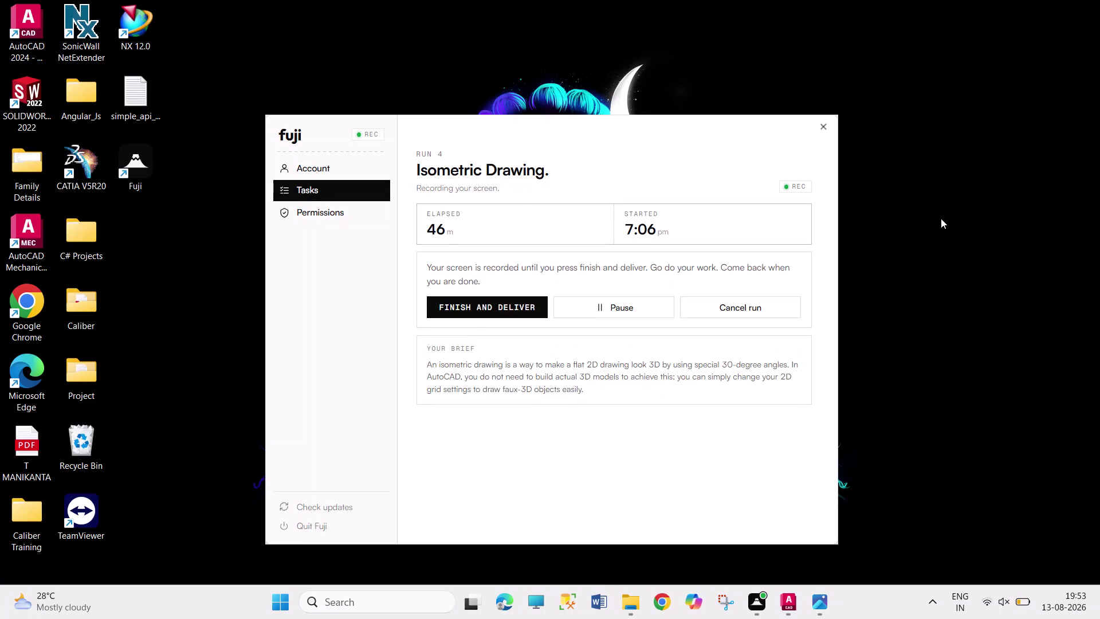
Work through the Fuji panel's context menus, then switch back to the AutoCAD bracket drawing.
click(959, 289)
right_click(950, 206)
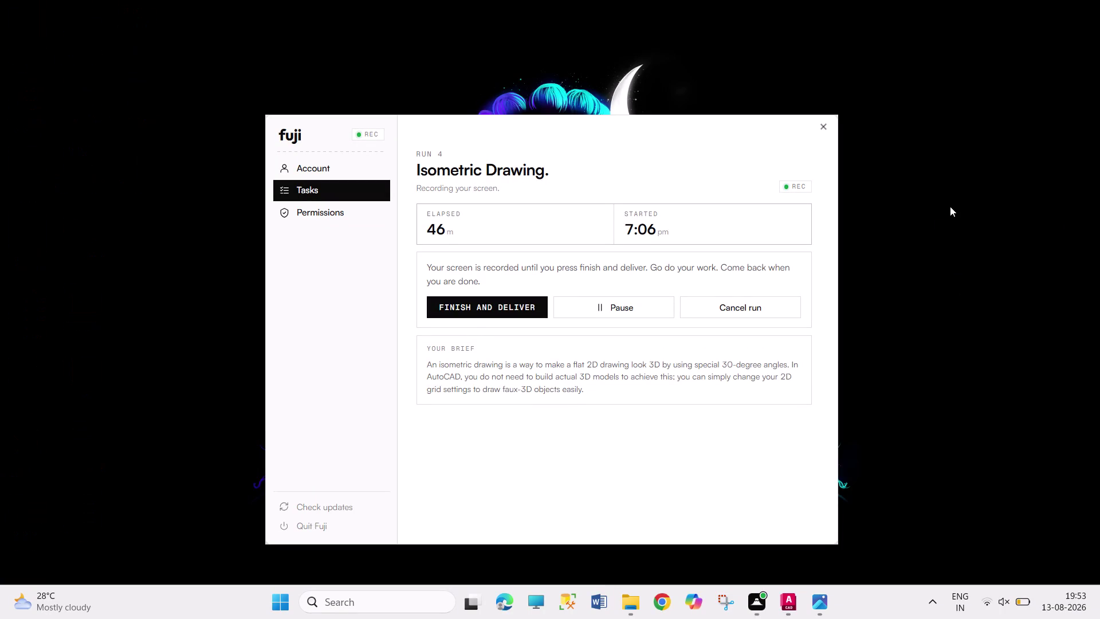
click(963, 266)
right_click(934, 181)
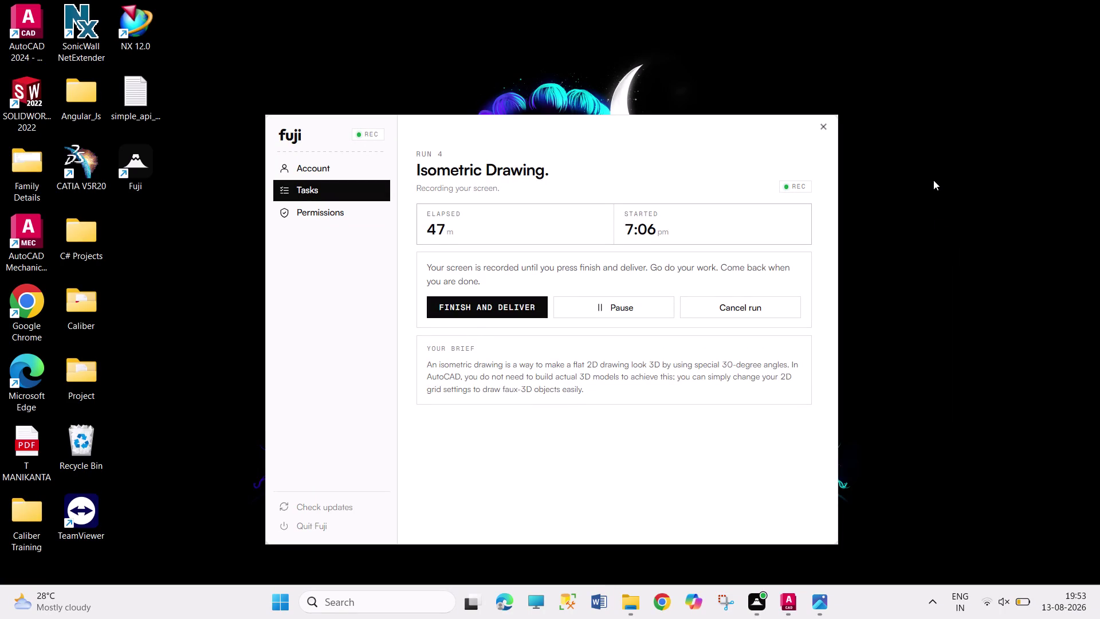
click(951, 240)
click(798, 548)
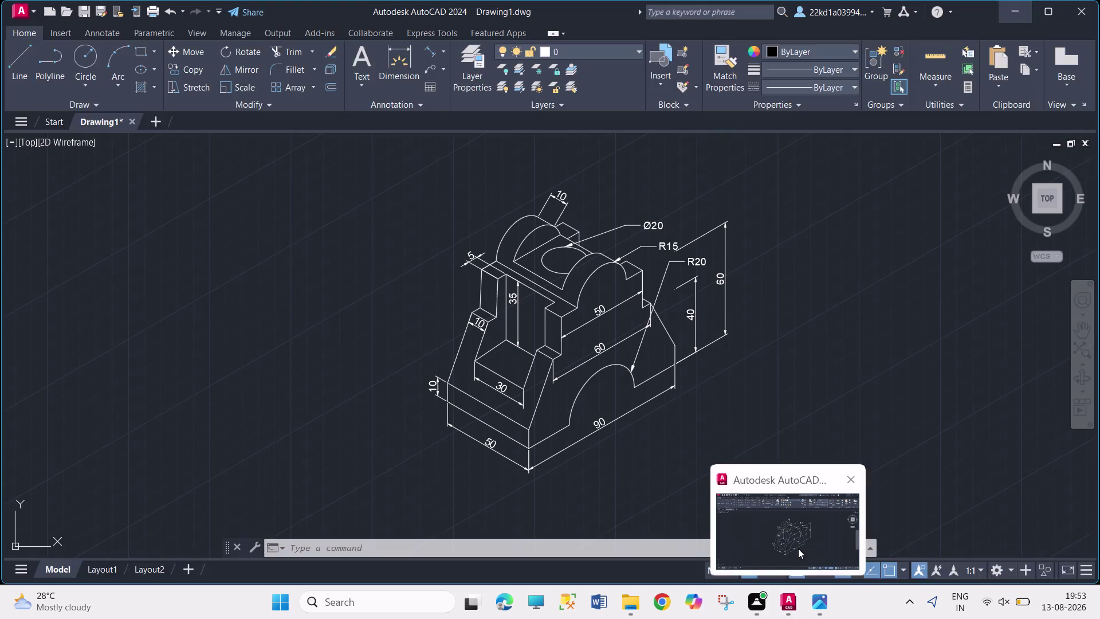
click(107, 575)
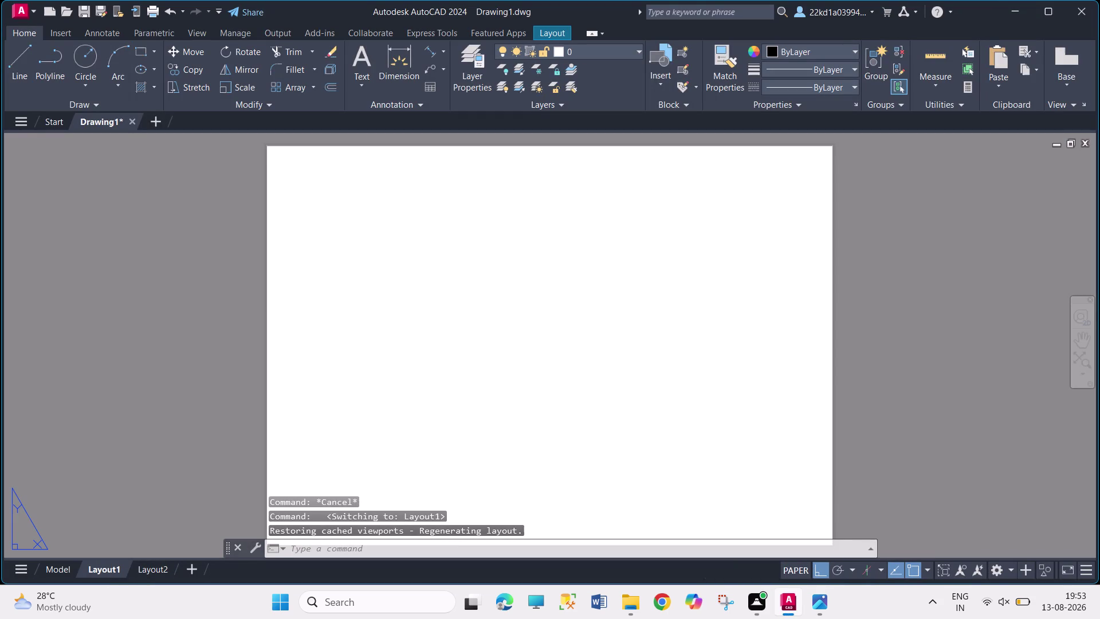
click(59, 570)
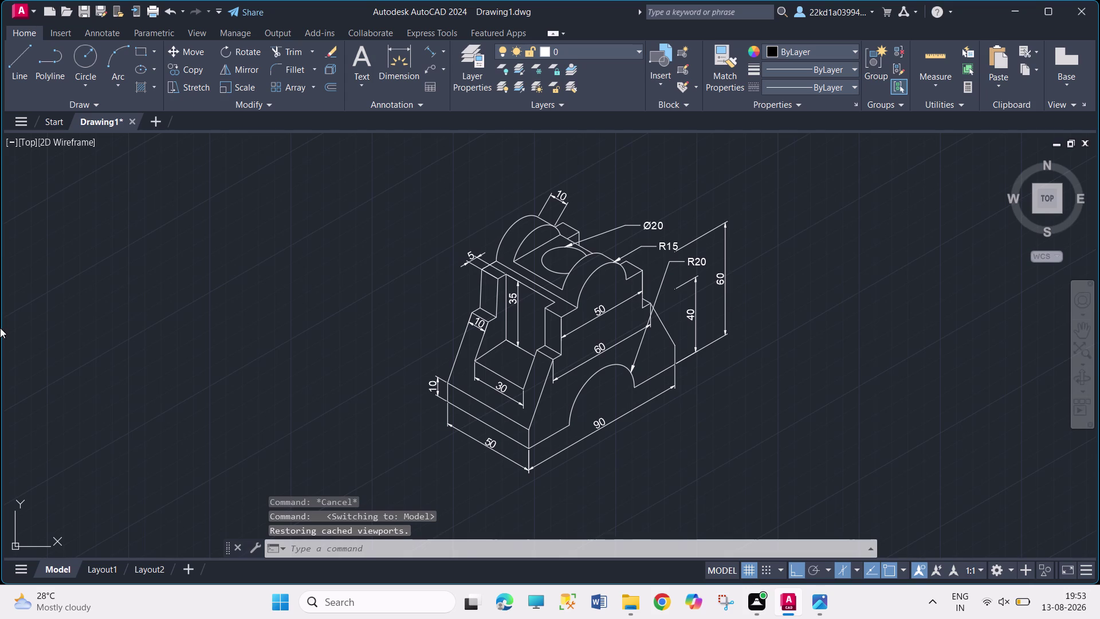
drag(135, 321, 305, 383)
drag(160, 241, 201, 375)
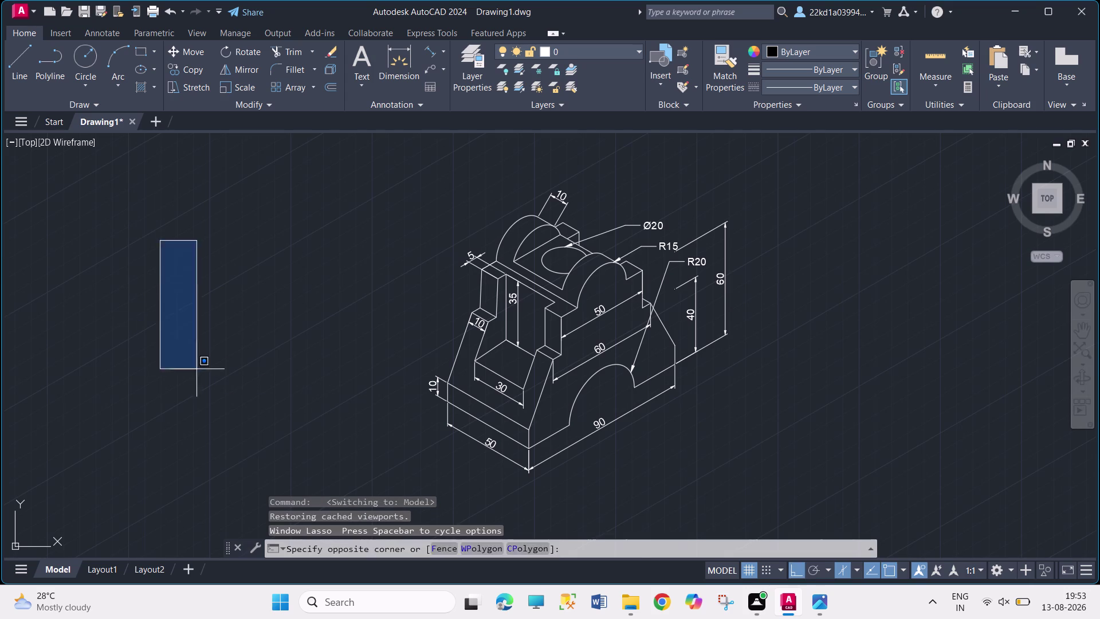
drag(201, 374, 282, 389)
click(251, 242)
click(328, 354)
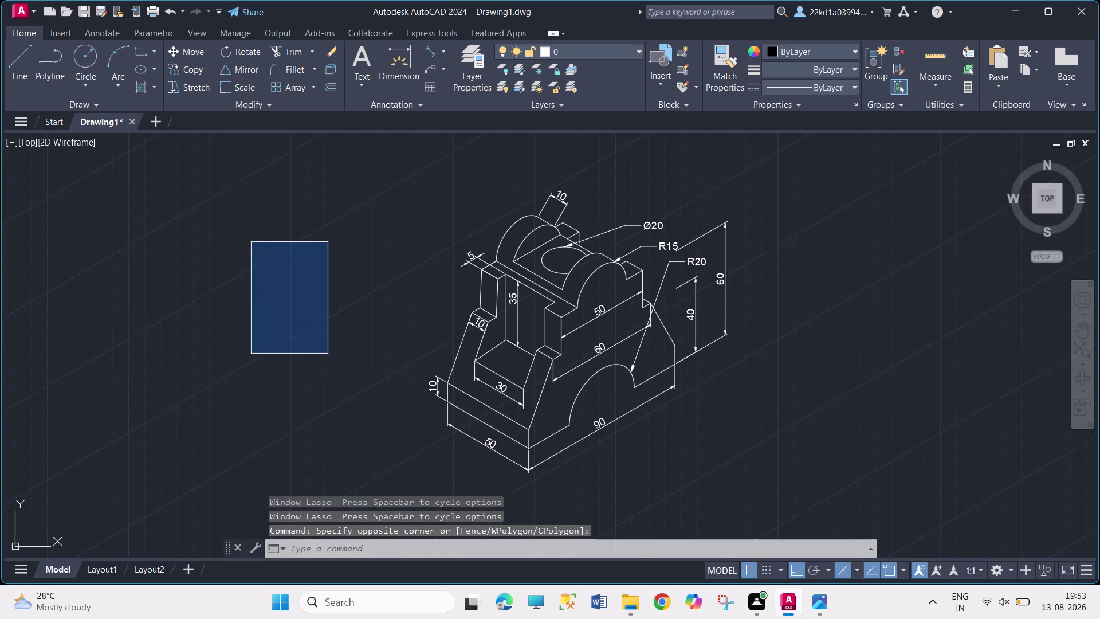
click(225, 221)
click(336, 326)
click(216, 248)
click(329, 339)
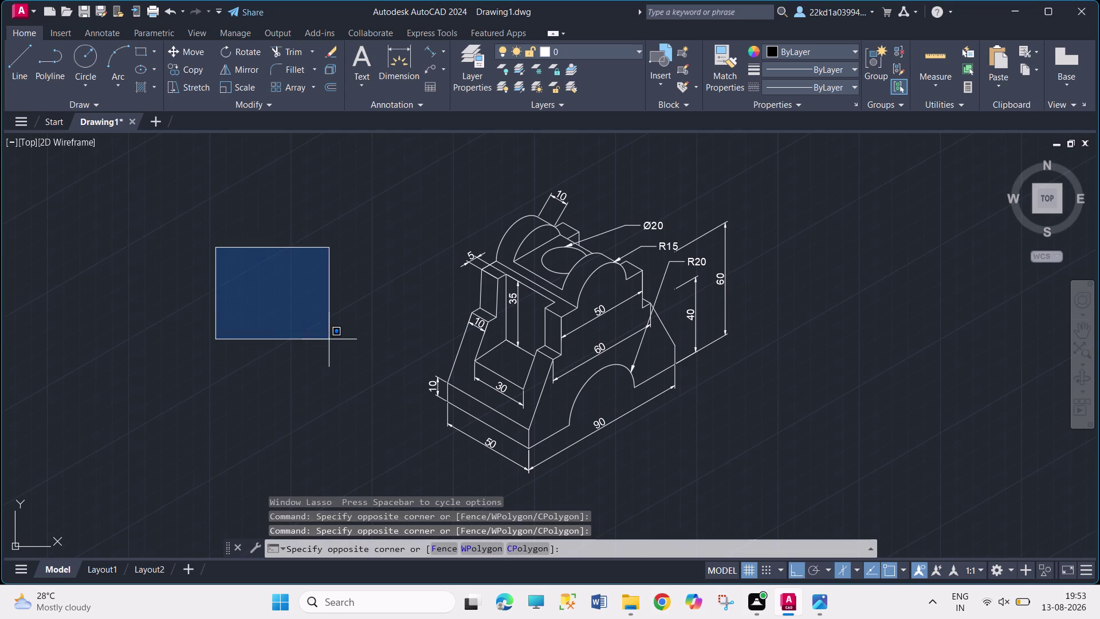
click(225, 251)
click(313, 346)
click(228, 255)
click(309, 346)
click(235, 272)
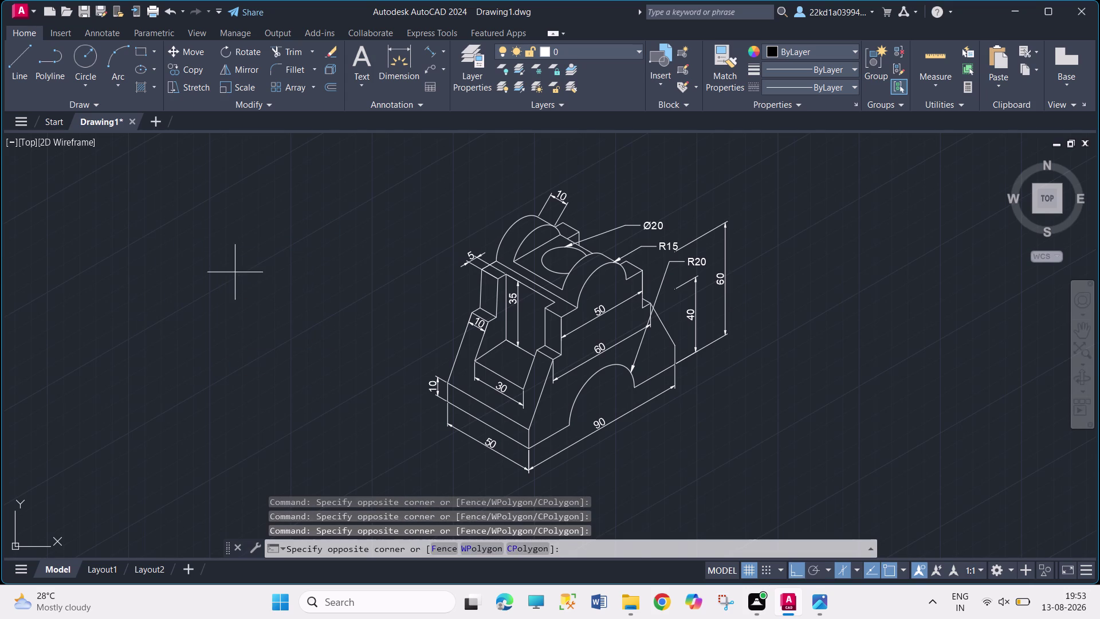
click(308, 366)
click(250, 278)
click(315, 384)
drag(247, 280, 247, 290)
click(327, 376)
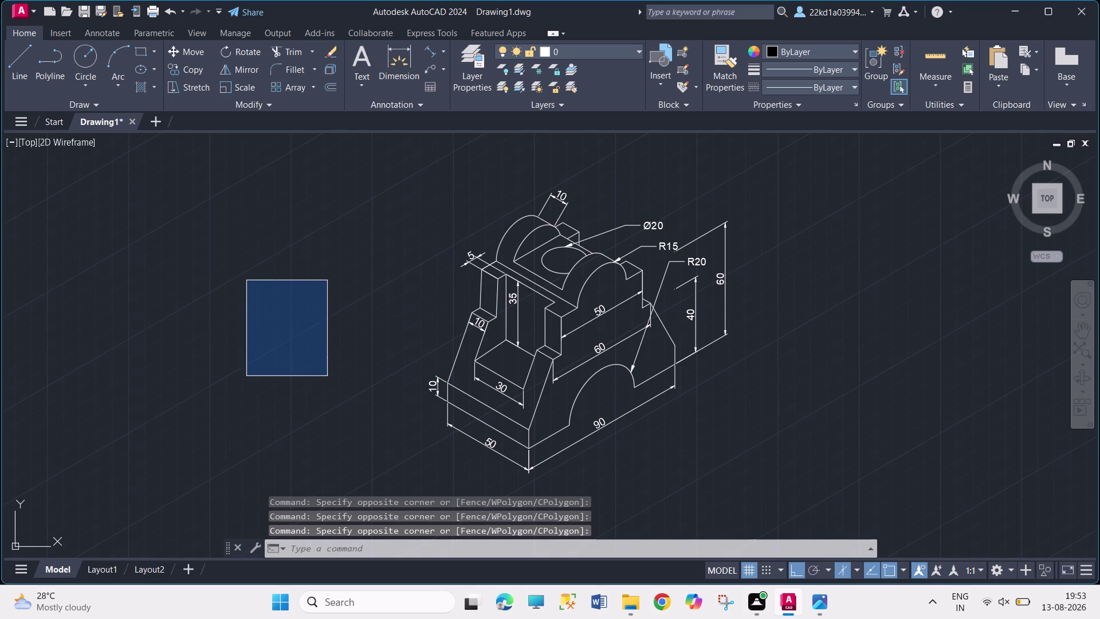
drag(266, 274, 269, 283)
click(294, 280)
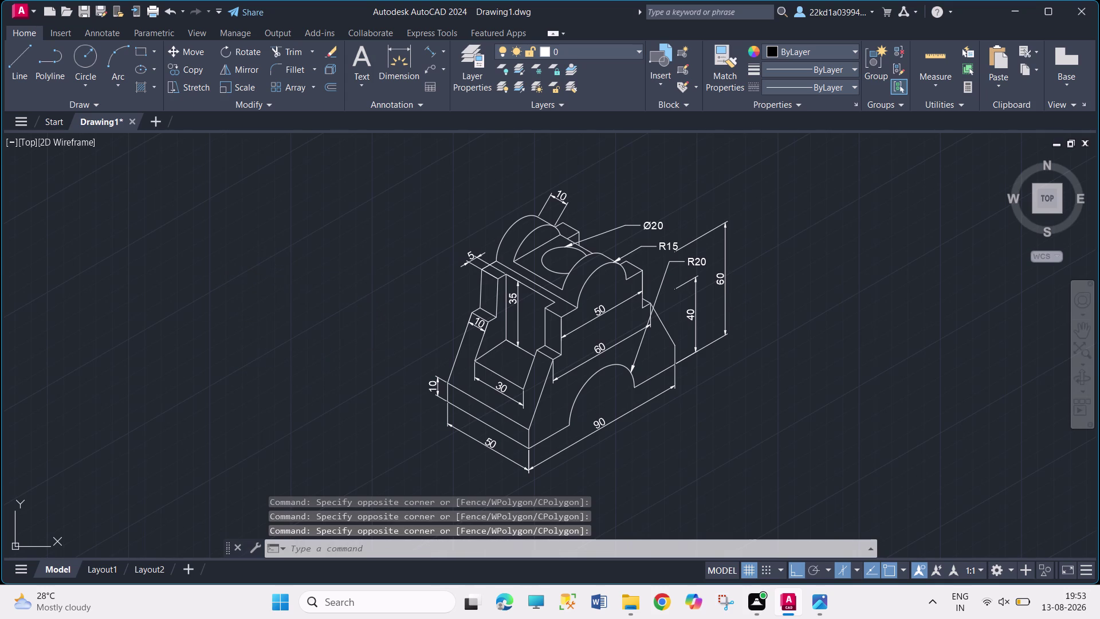